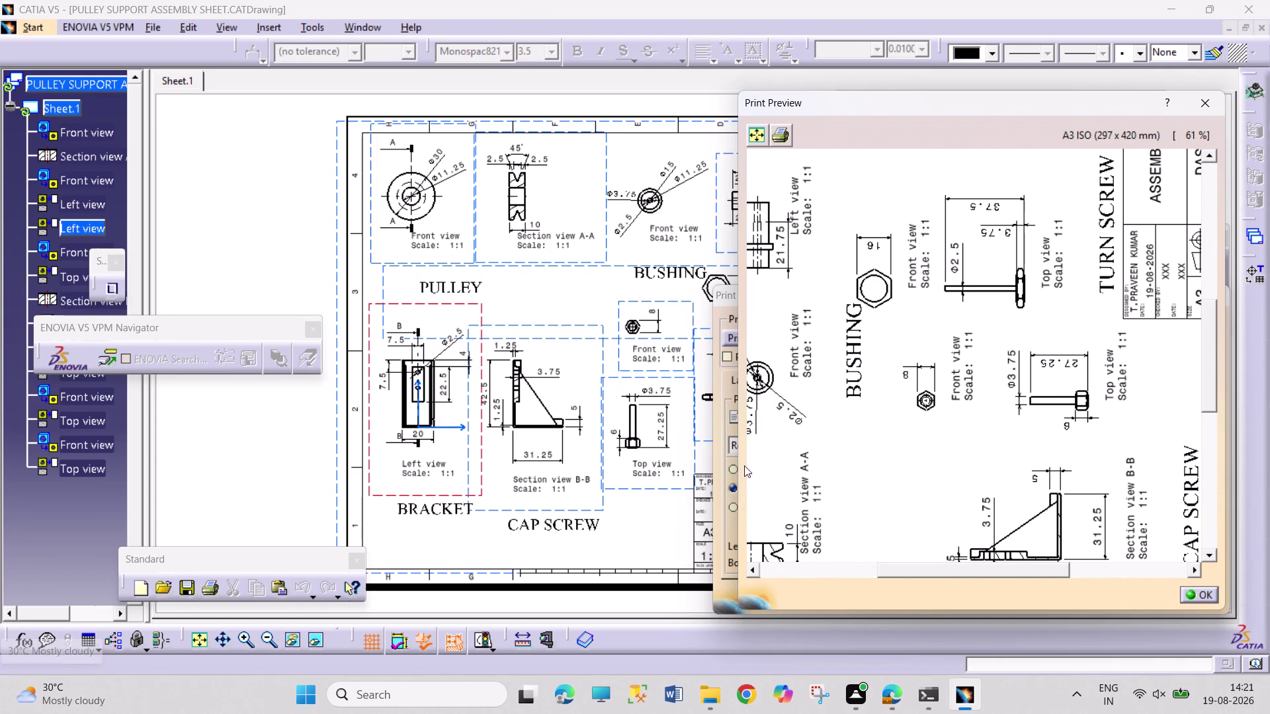
Close the print preview and cancel the Print dialog without printing.
click(1199, 594)
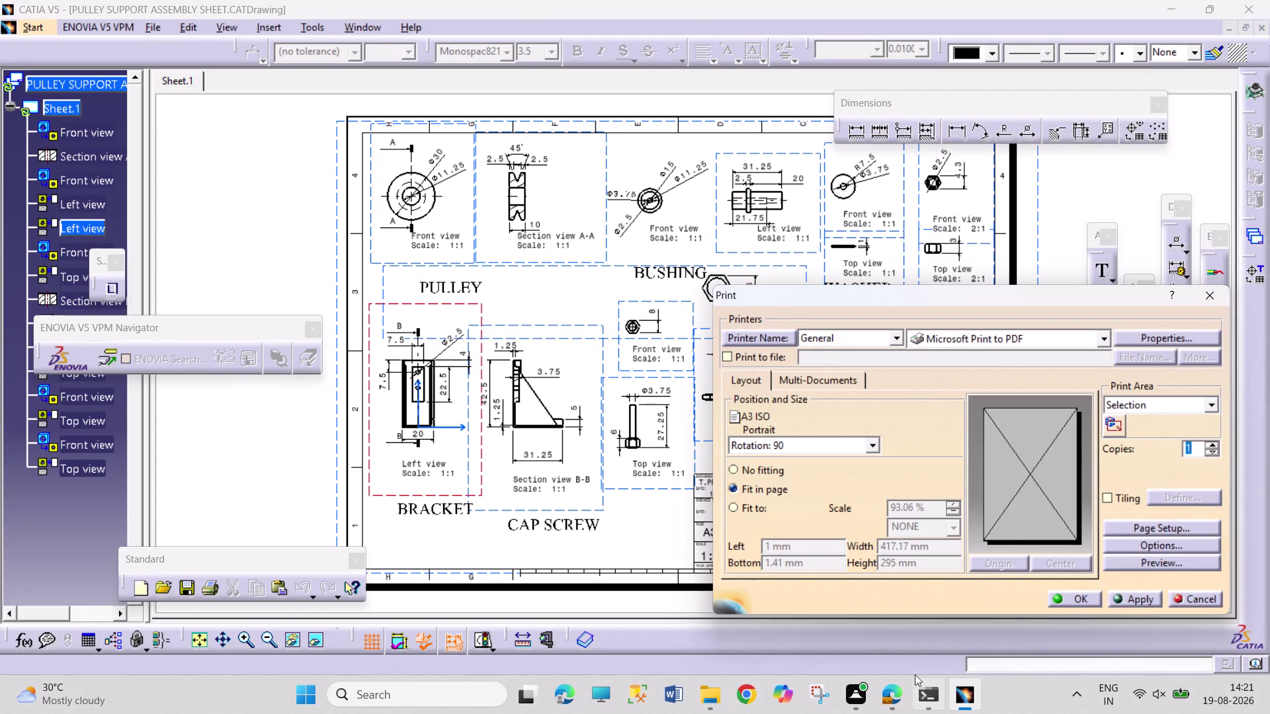
click(1189, 594)
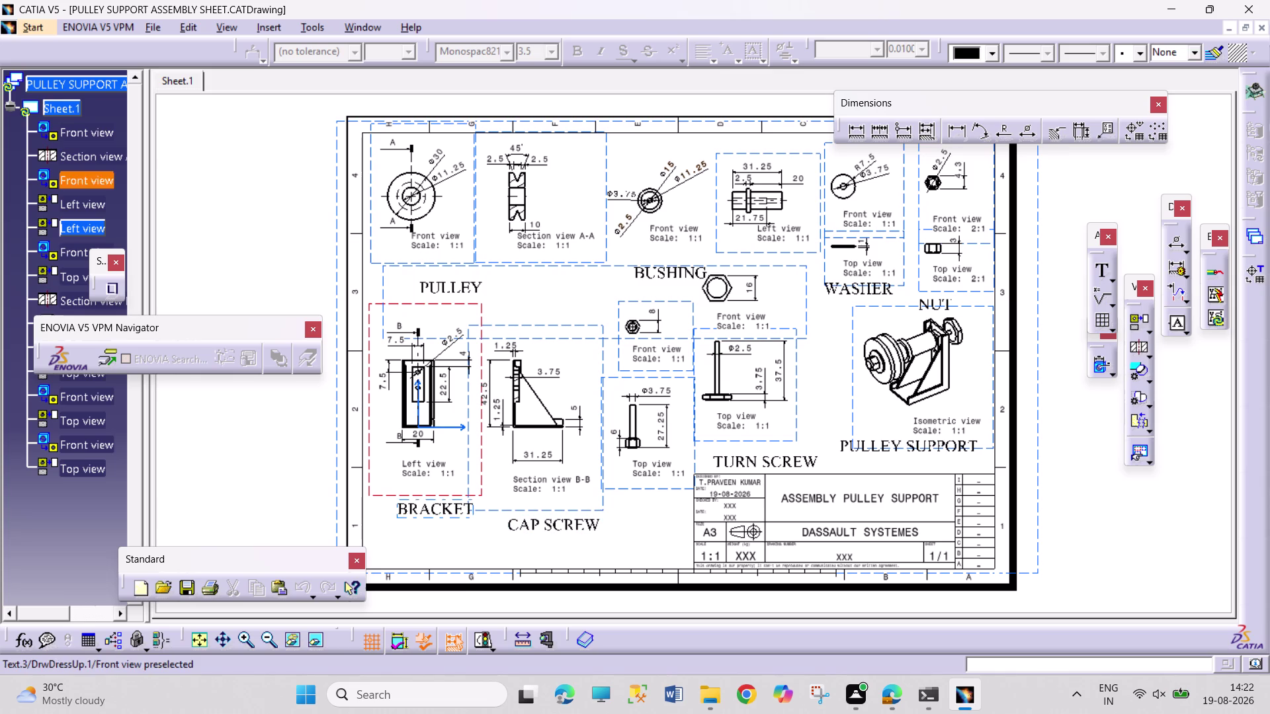
Move the BRACKET and CAP SCREW labels and their two part views lower on the sheet.
drag(426, 514, 415, 552)
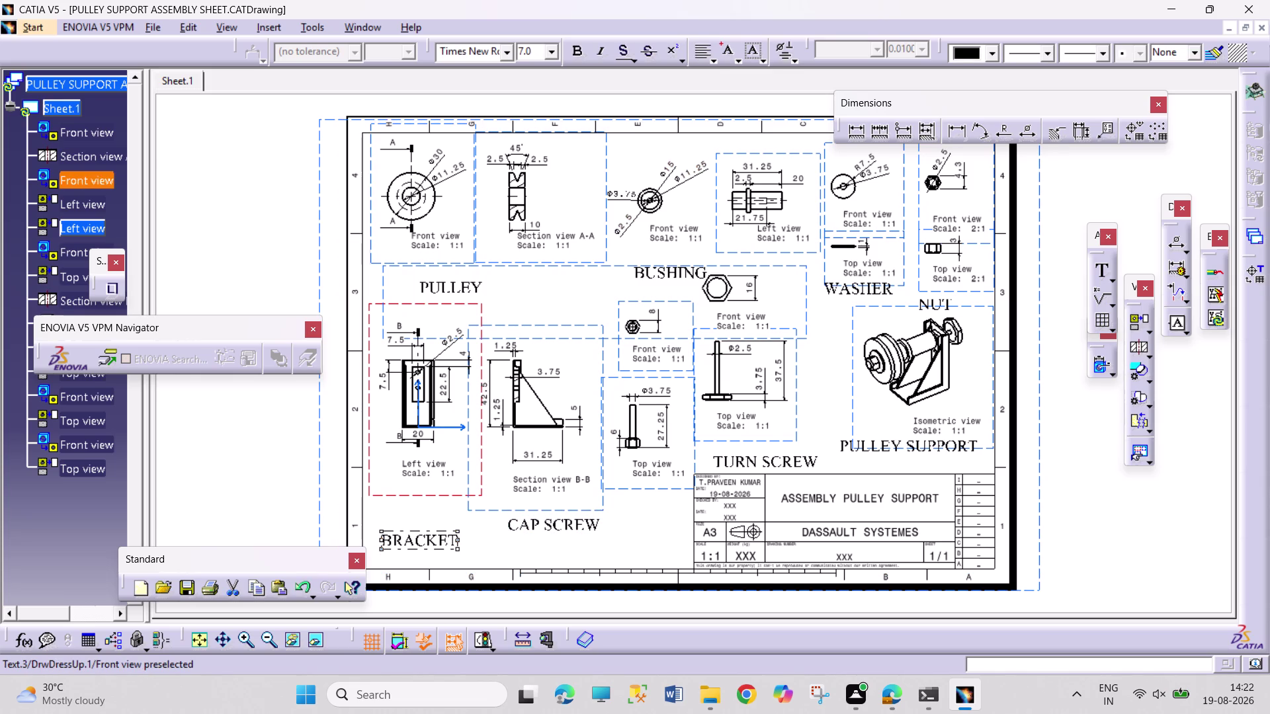
drag(415, 552, 415, 556)
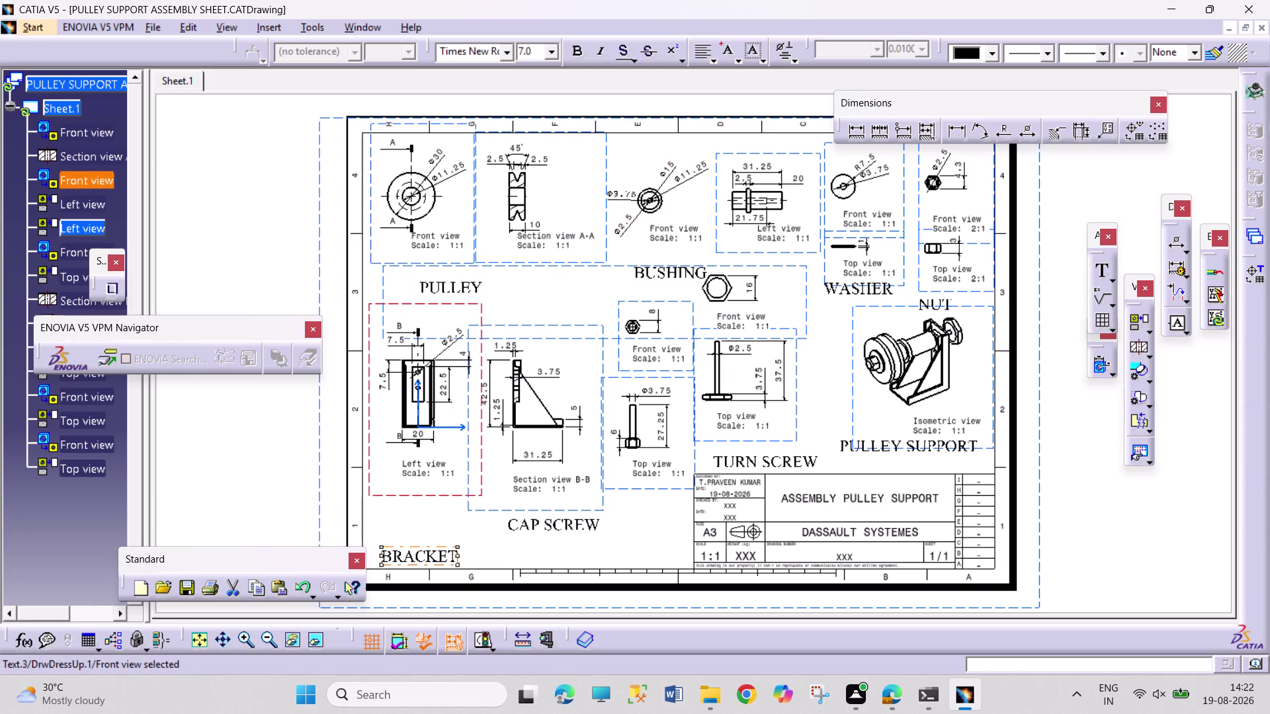
drag(537, 527, 526, 555)
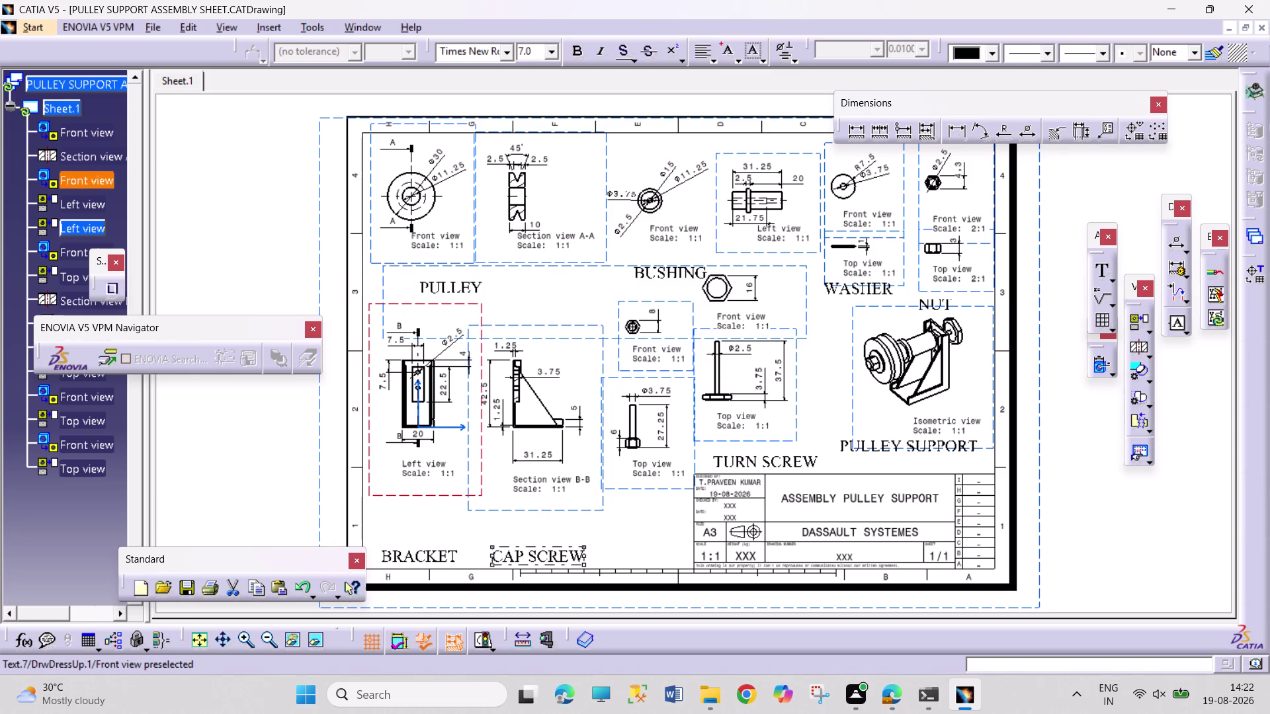
drag(438, 497, 434, 507)
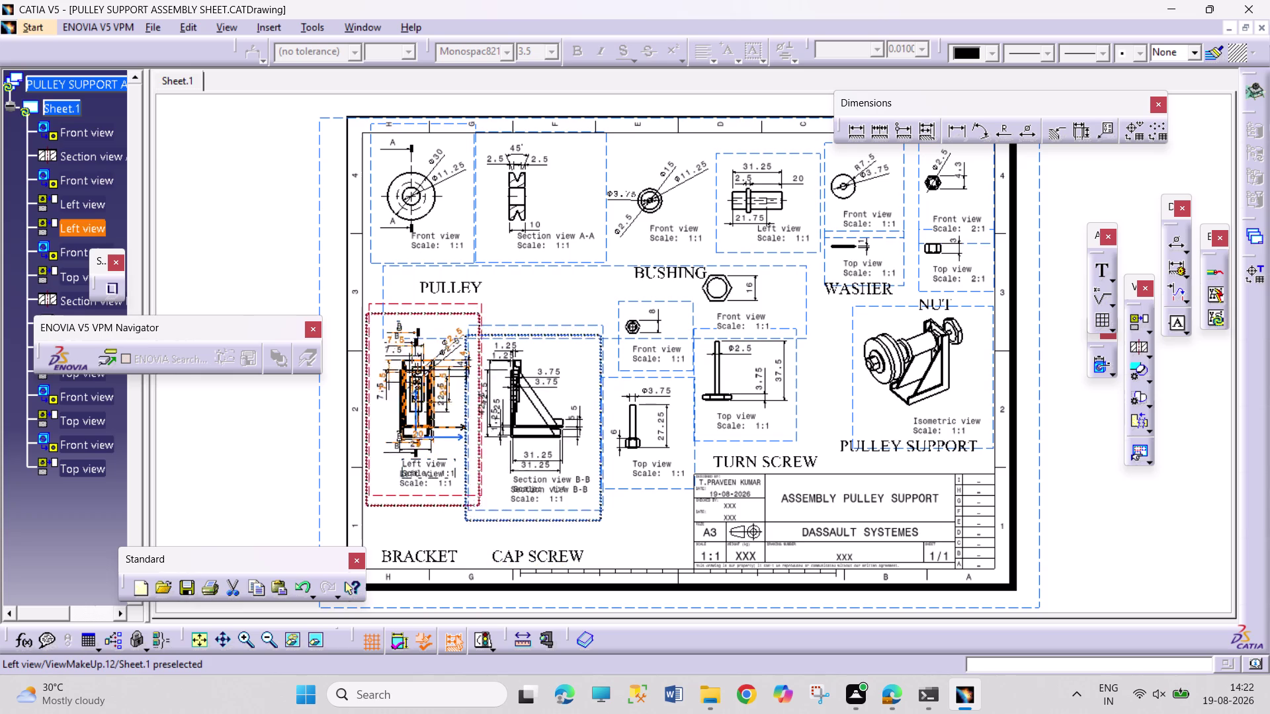
drag(435, 507, 438, 531)
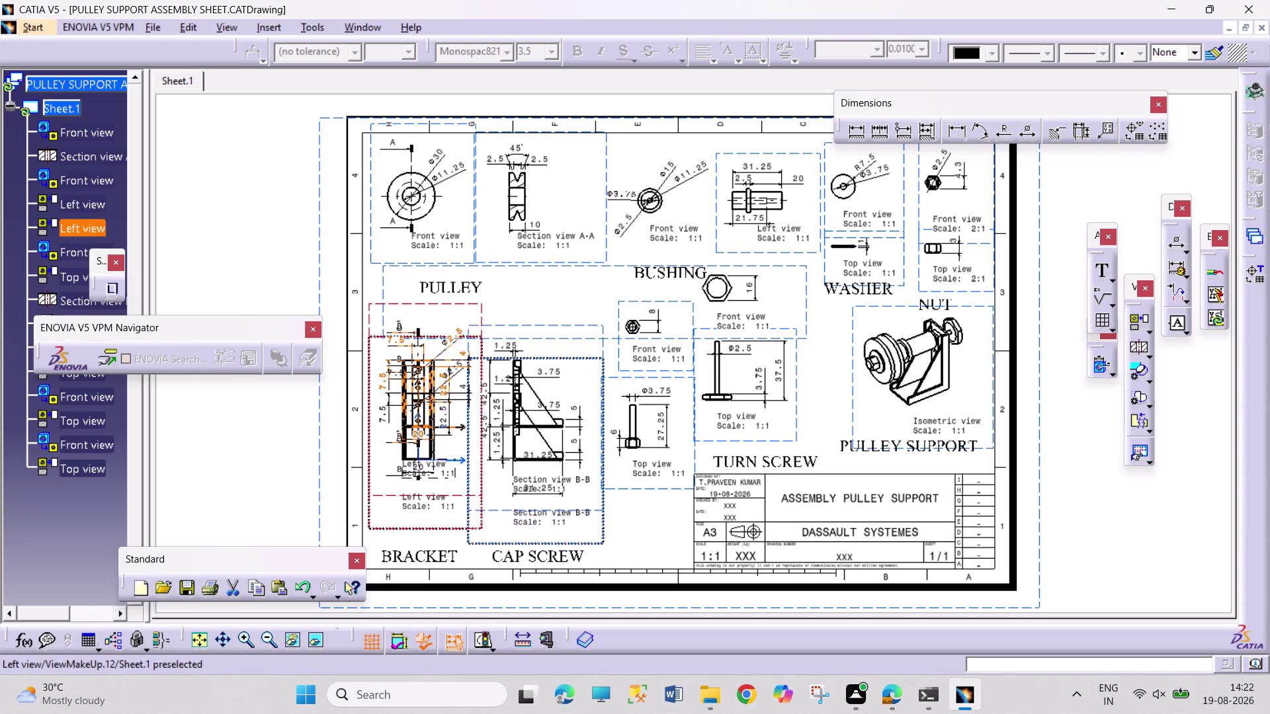
drag(437, 531, 437, 532)
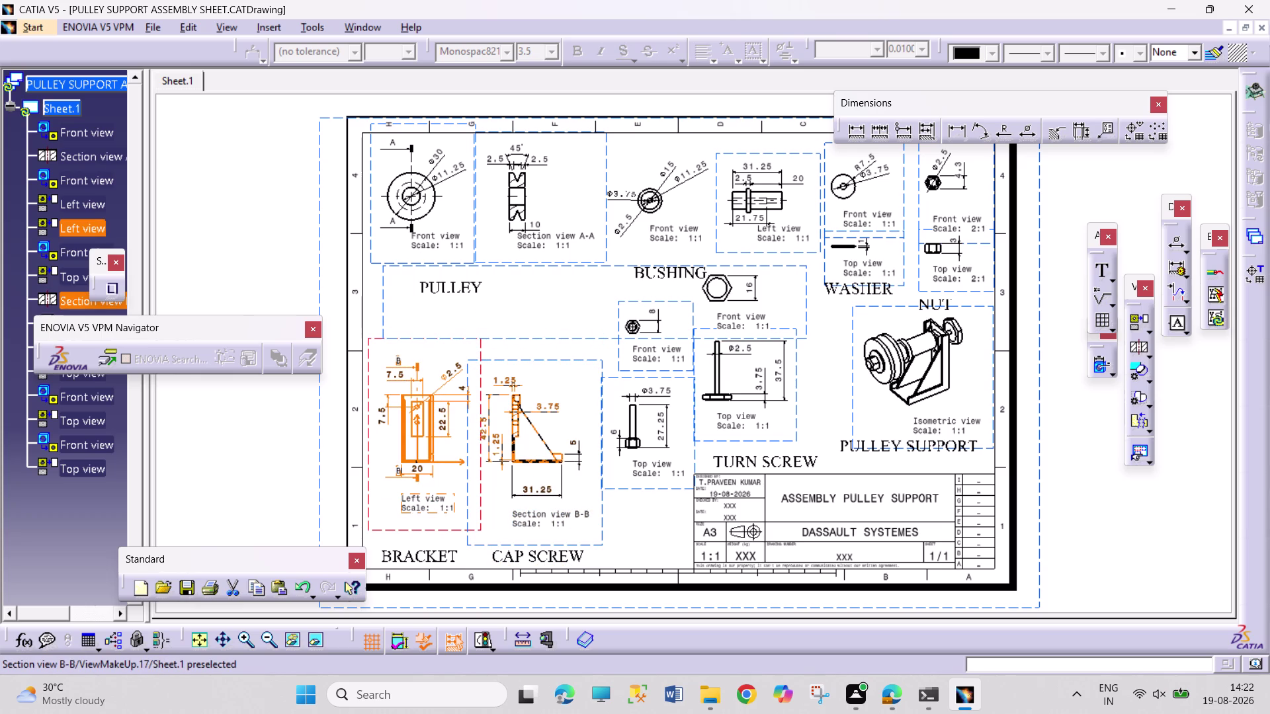
Shift the PULLEY label left, then undo the view and BRACKET and CAP SCREW label moves.
drag(442, 290, 404, 287)
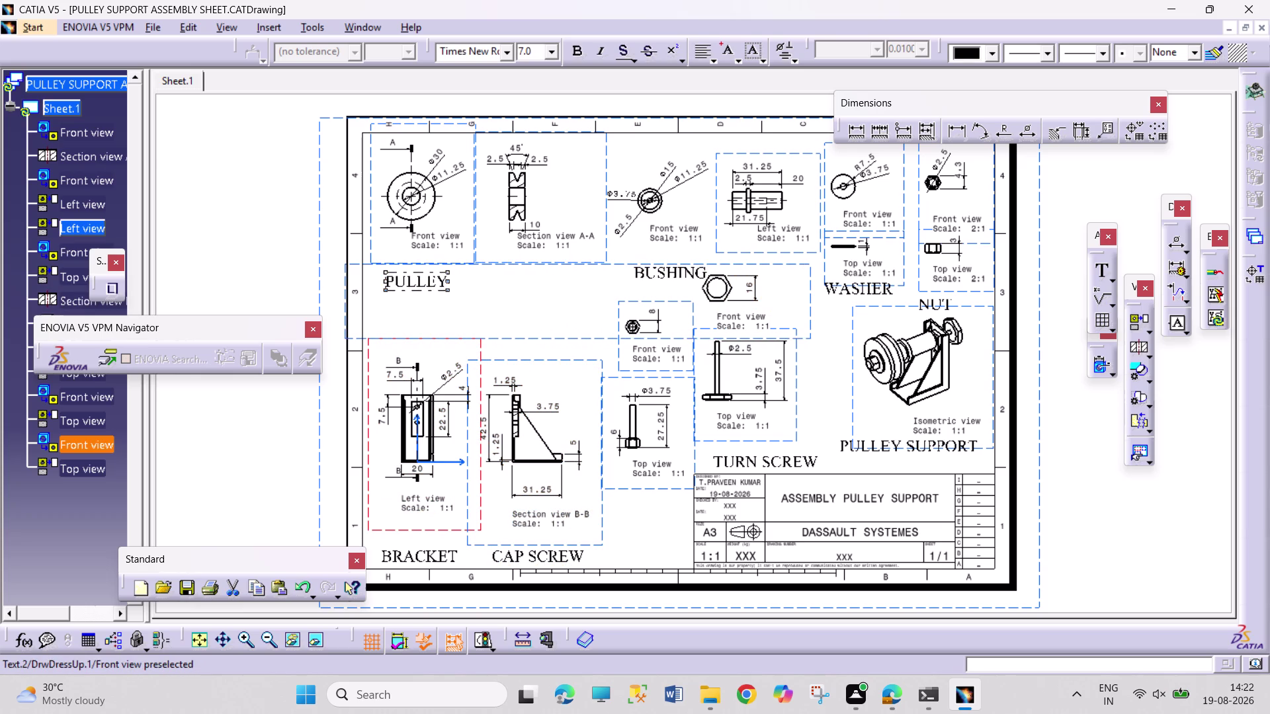
drag(405, 288, 404, 287)
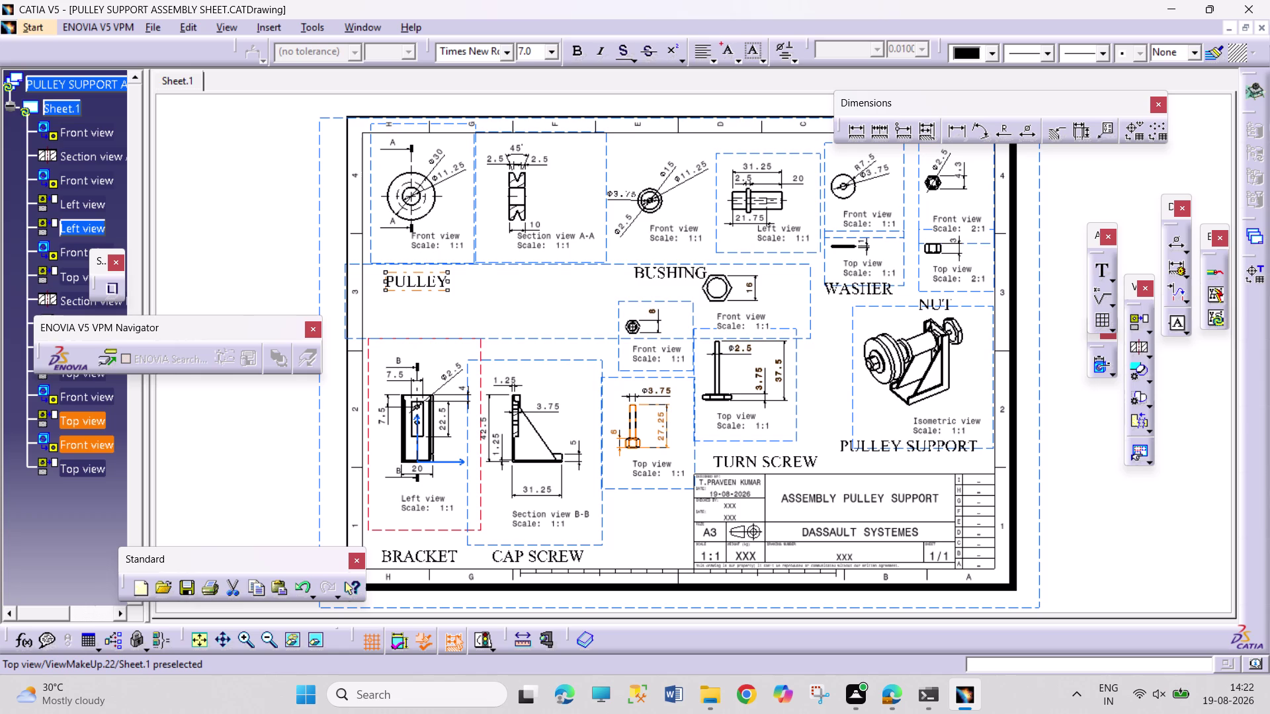
key(ctrl+z)
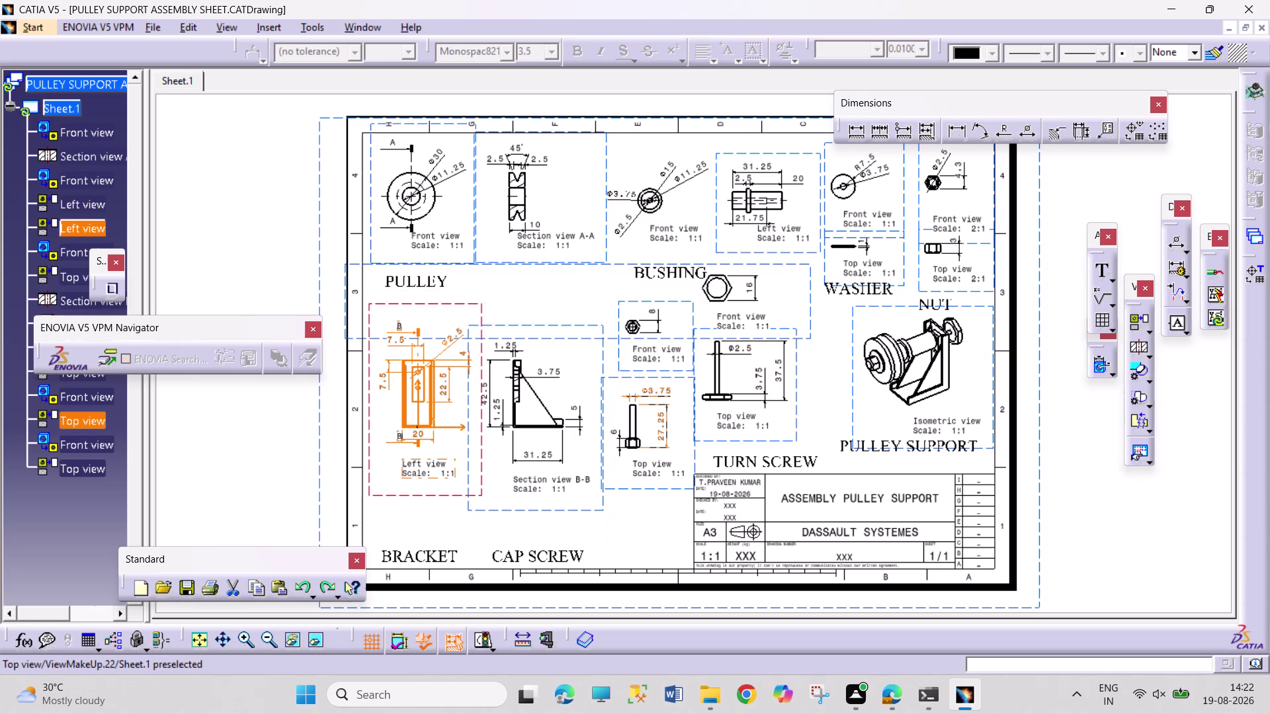
key(ctrl+z)
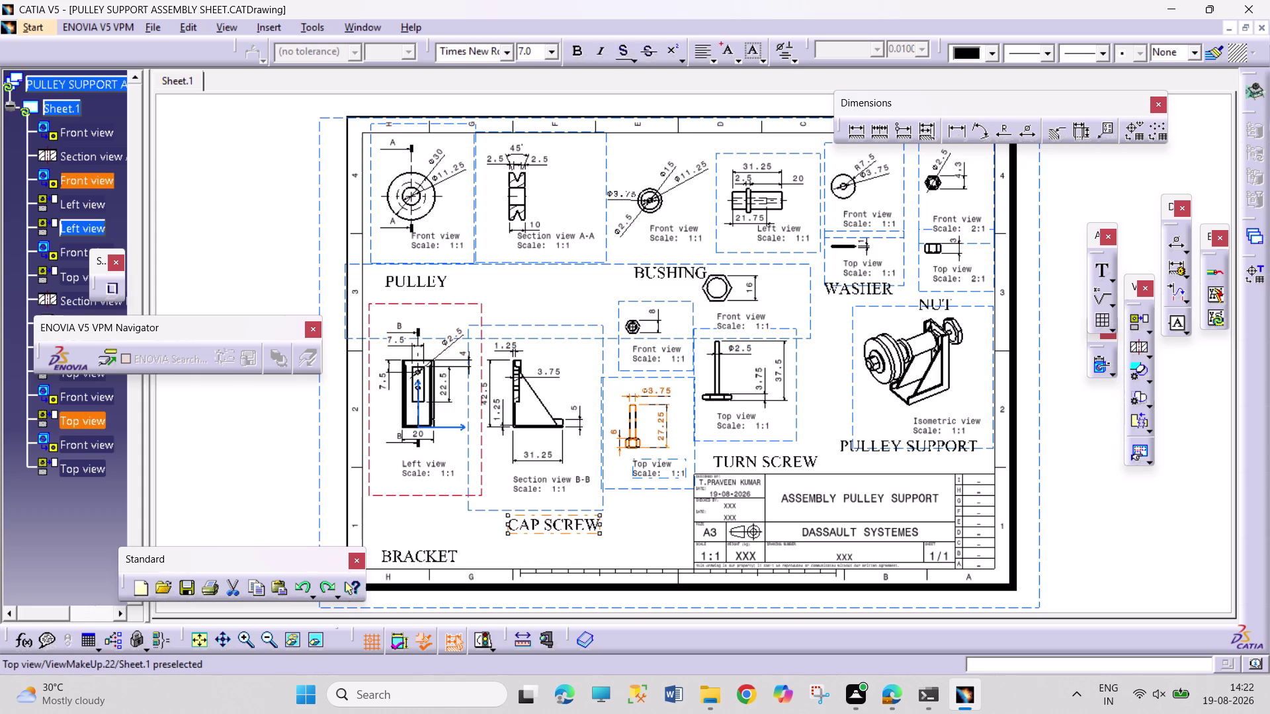
key(ctrl+z)
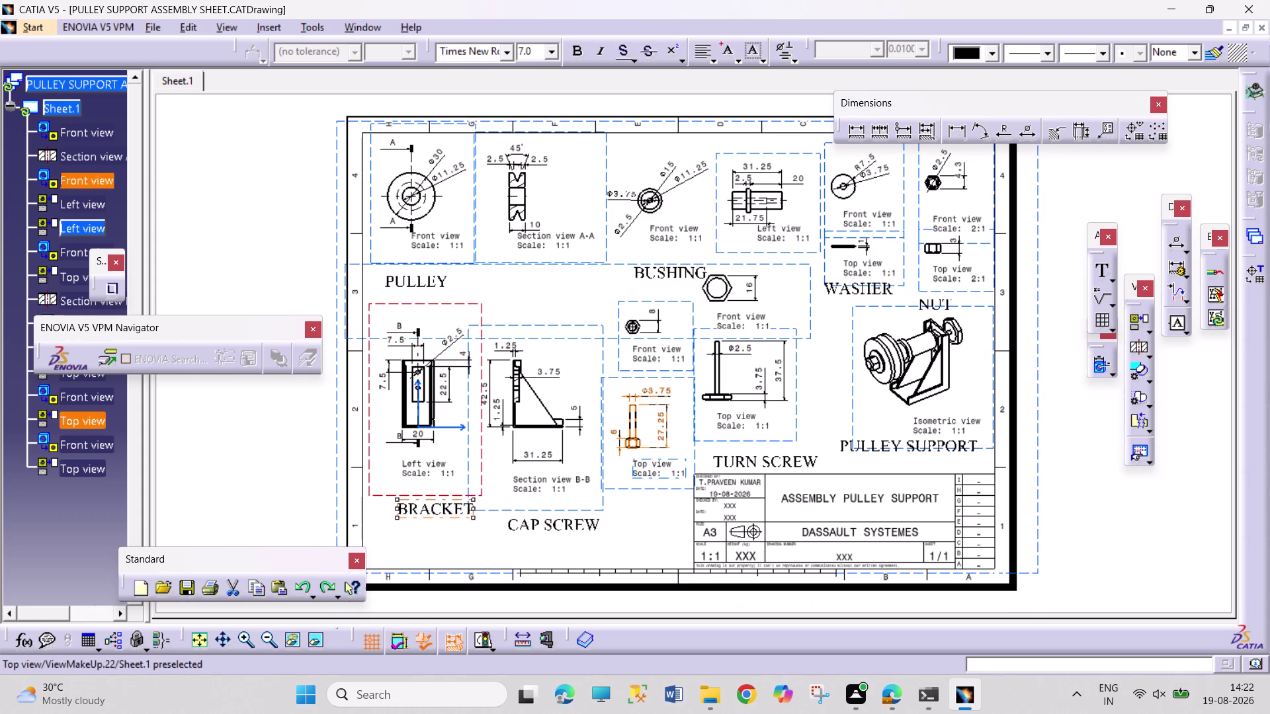
click(1134, 510)
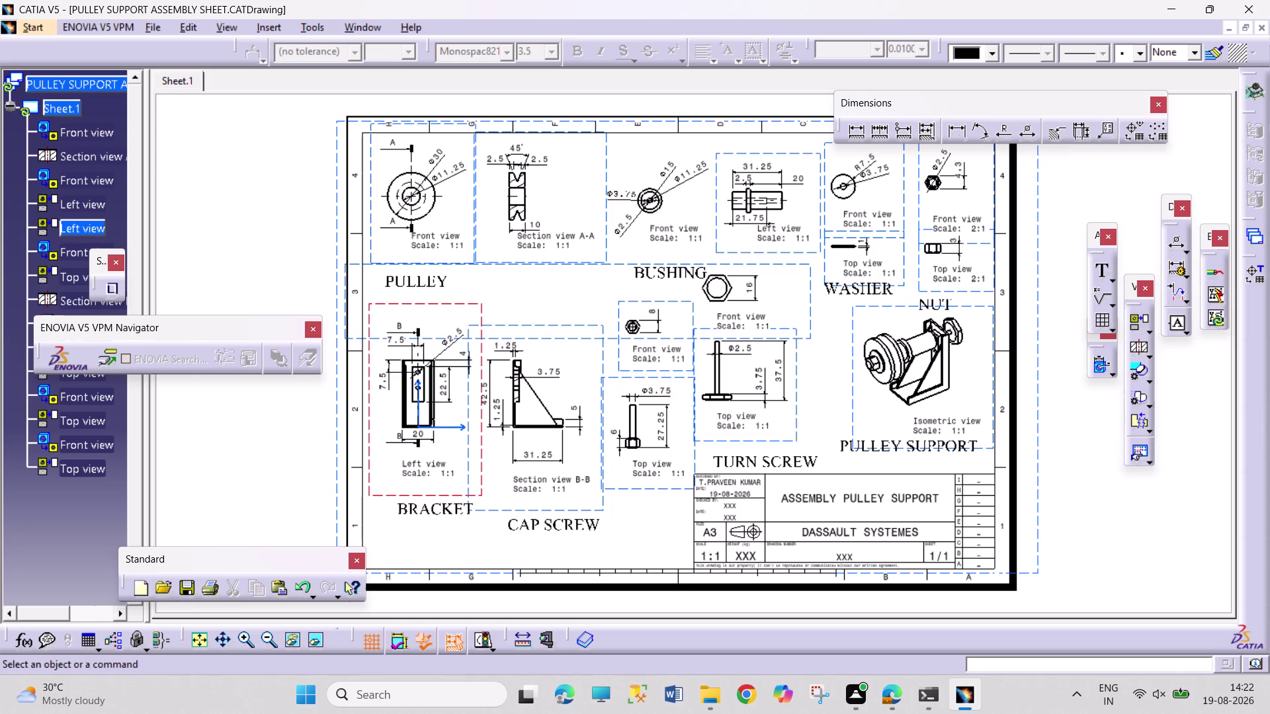
drag(1061, 496, 1110, 574)
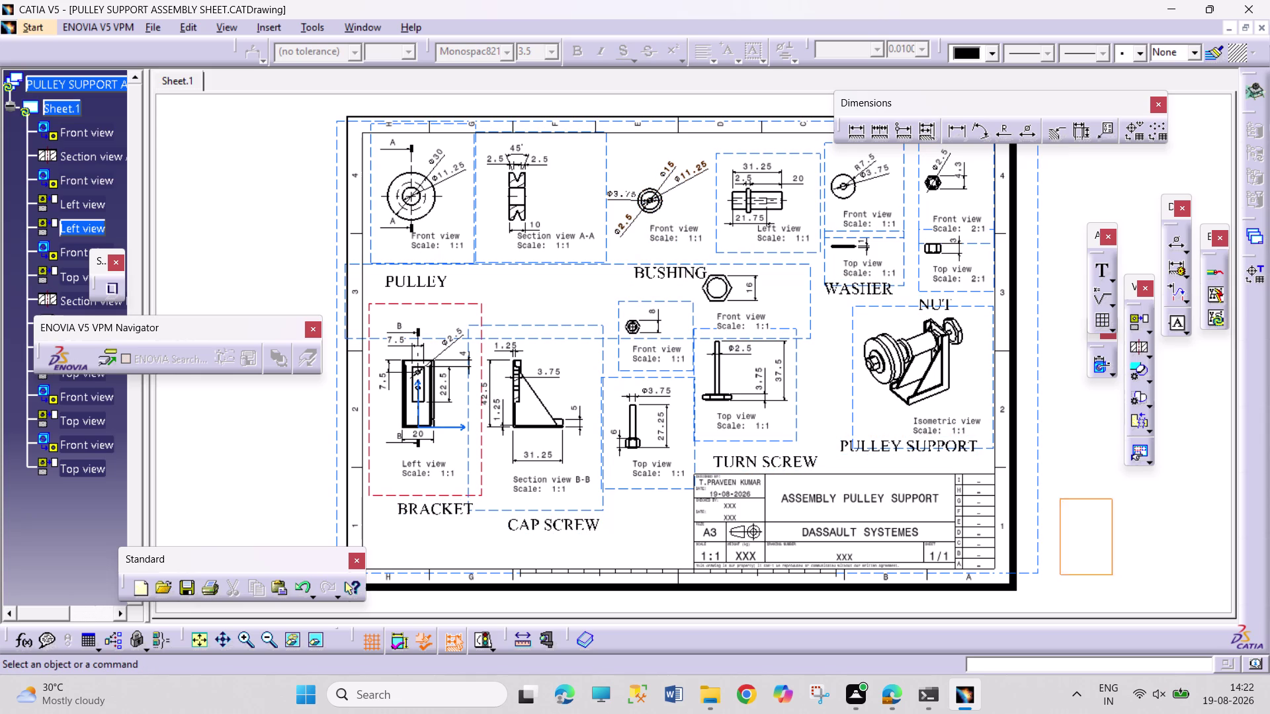
drag(1111, 574, 1125, 575)
drag(1070, 491, 1155, 597)
drag(1080, 500, 1156, 576)
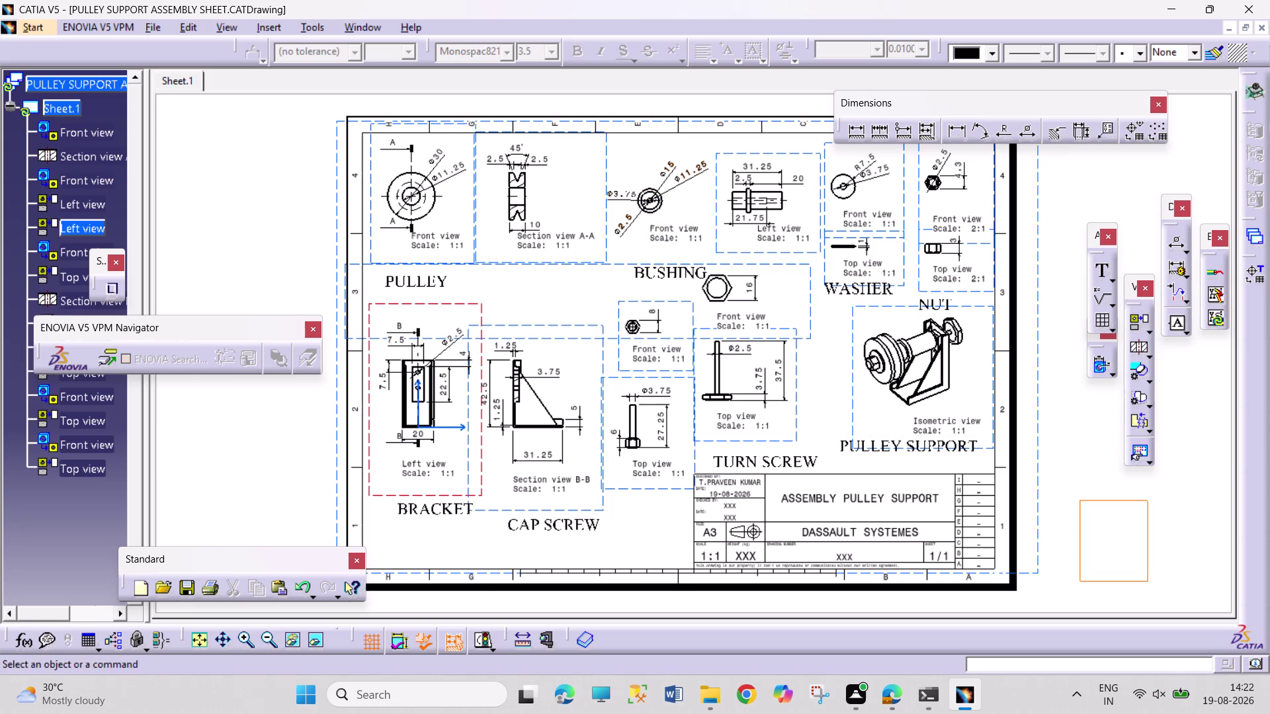
drag(1080, 482, 1223, 644)
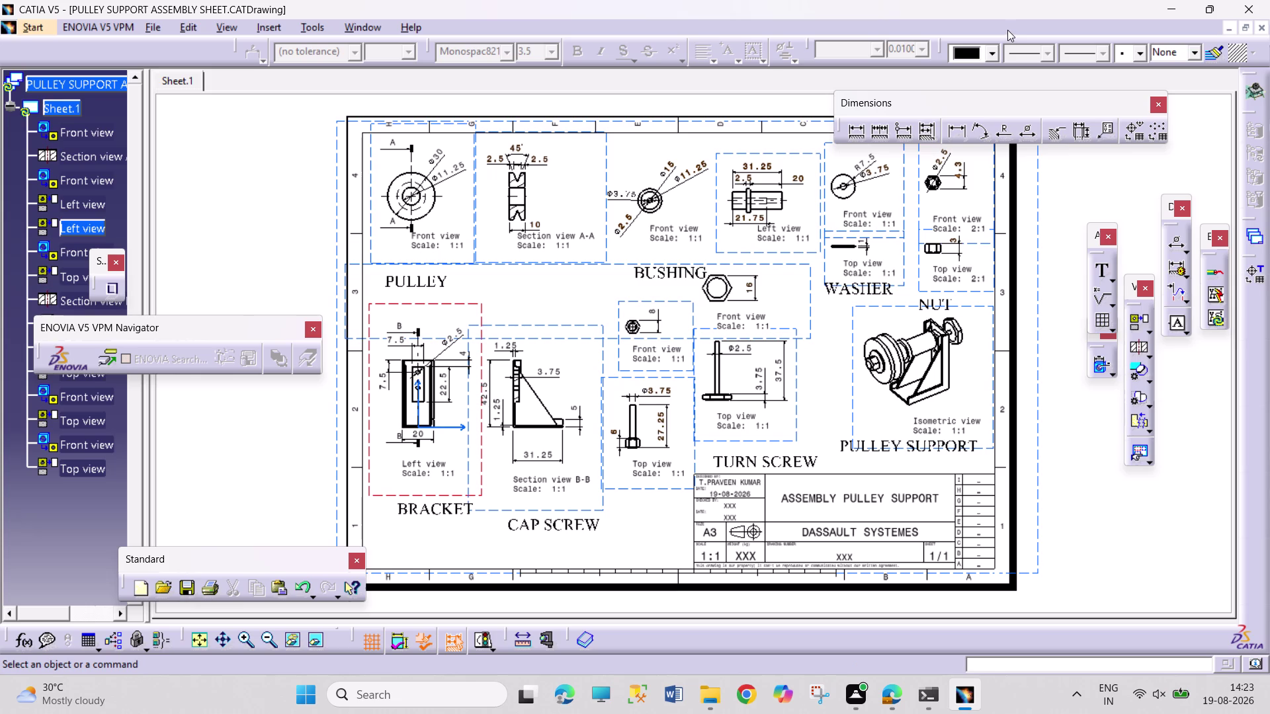
drag(1081, 480, 1093, 543)
drag(1093, 543, 1165, 584)
drag(1090, 456, 1228, 573)
drag(1081, 434, 1210, 572)
drag(1067, 425, 1186, 587)
drag(1077, 405, 1209, 555)
drag(1209, 555, 1207, 554)
drag(1073, 430, 1224, 570)
drag(1071, 429, 1131, 519)
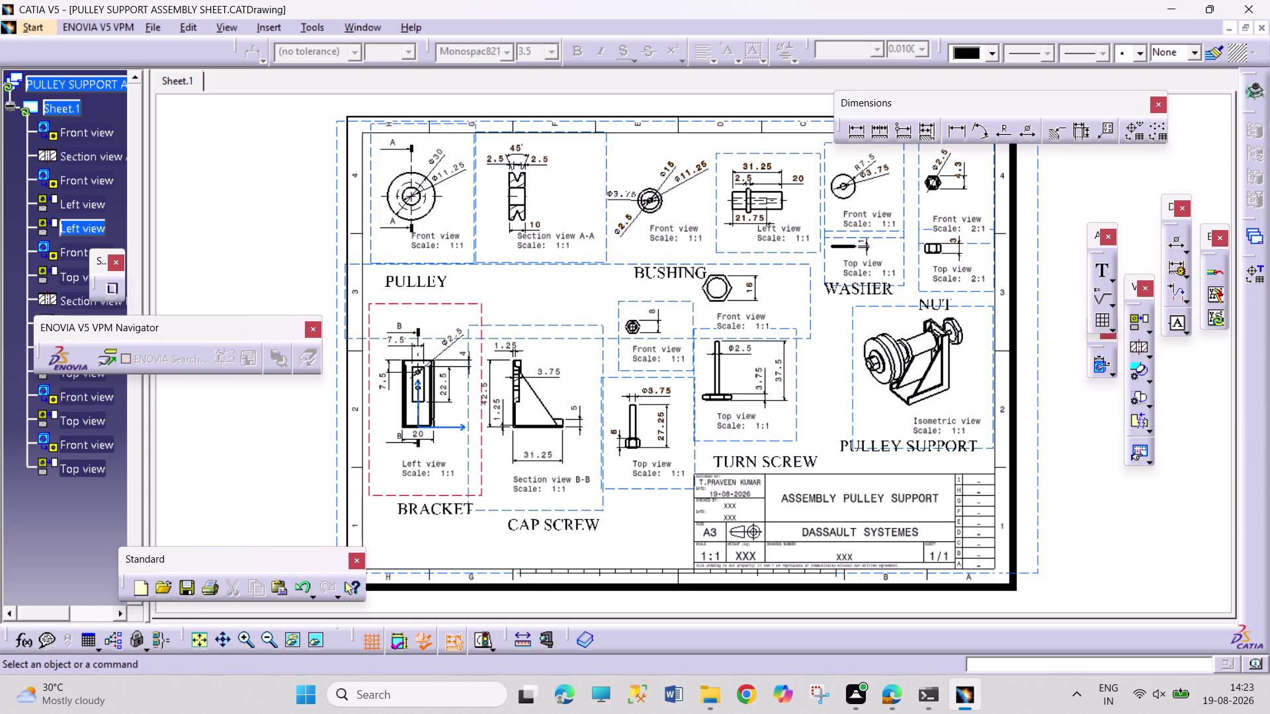
drag(1131, 519, 1220, 576)
drag(1055, 169, 1058, 177)
drag(1058, 177, 1231, 665)
drag(1058, 171, 1076, 263)
drag(1076, 262, 1227, 530)
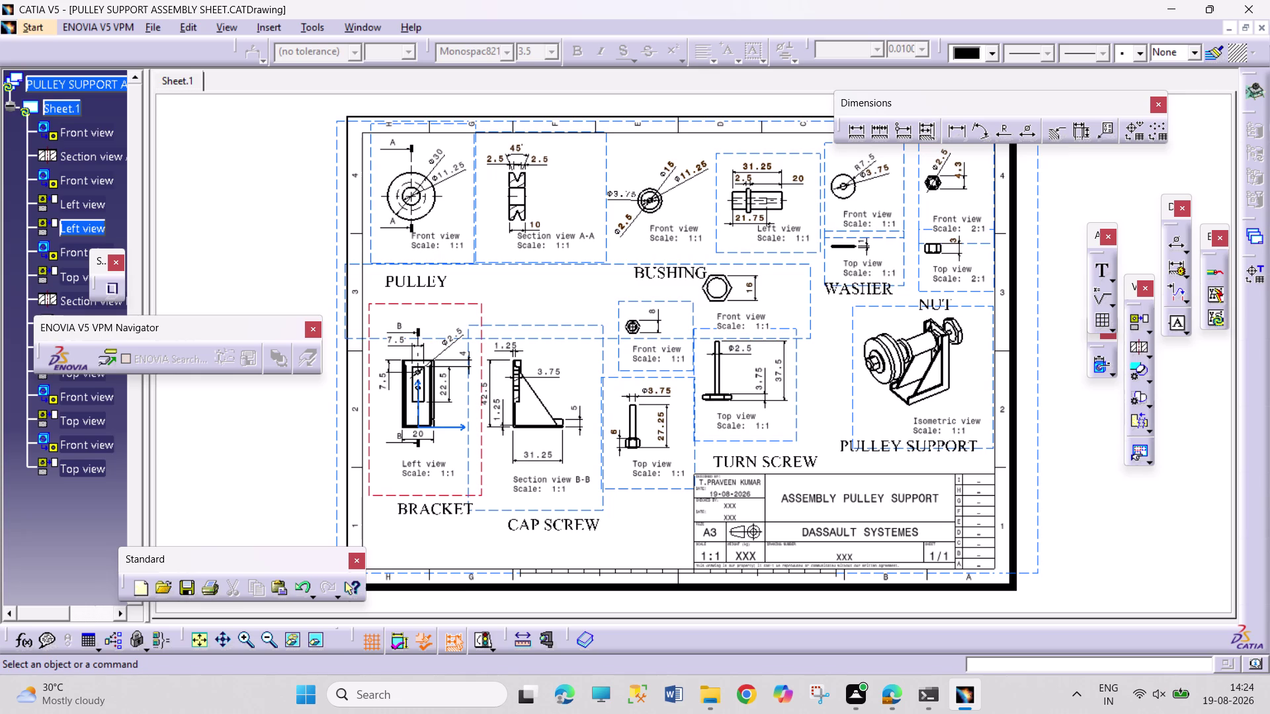
drag(1056, 163, 1226, 536)
drag(1044, 174, 1225, 487)
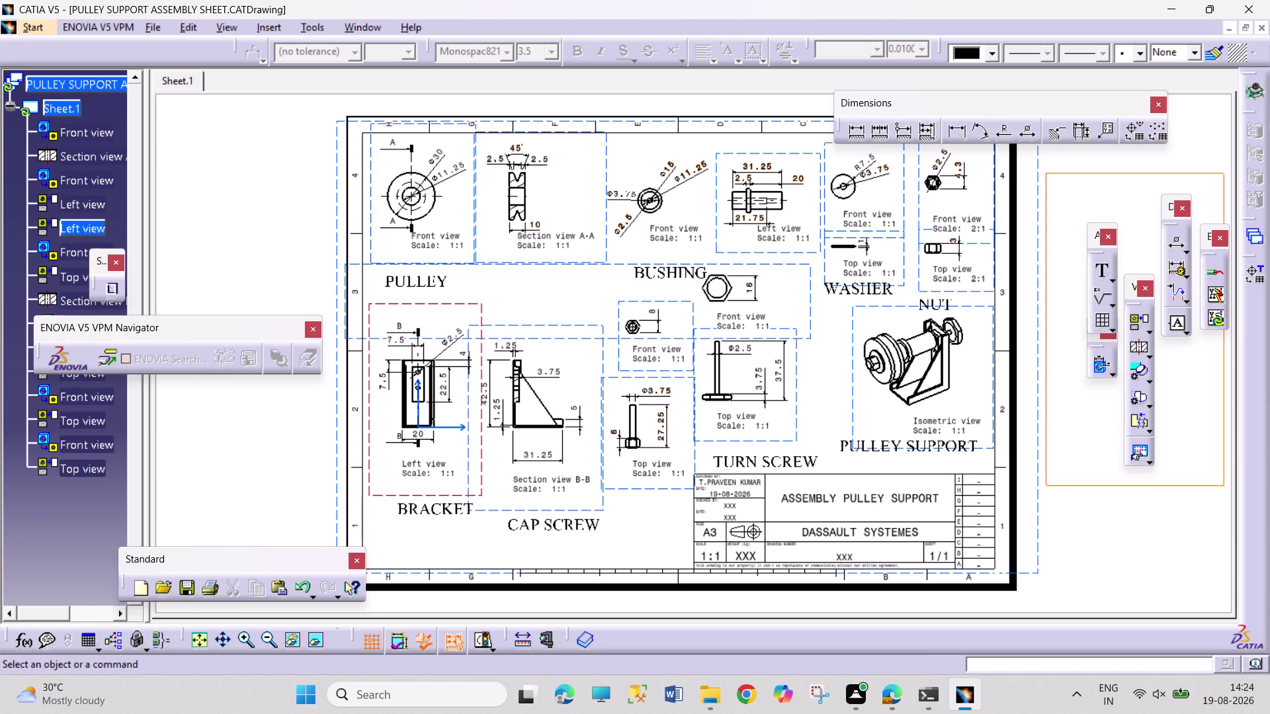
drag(1225, 487, 1236, 521)
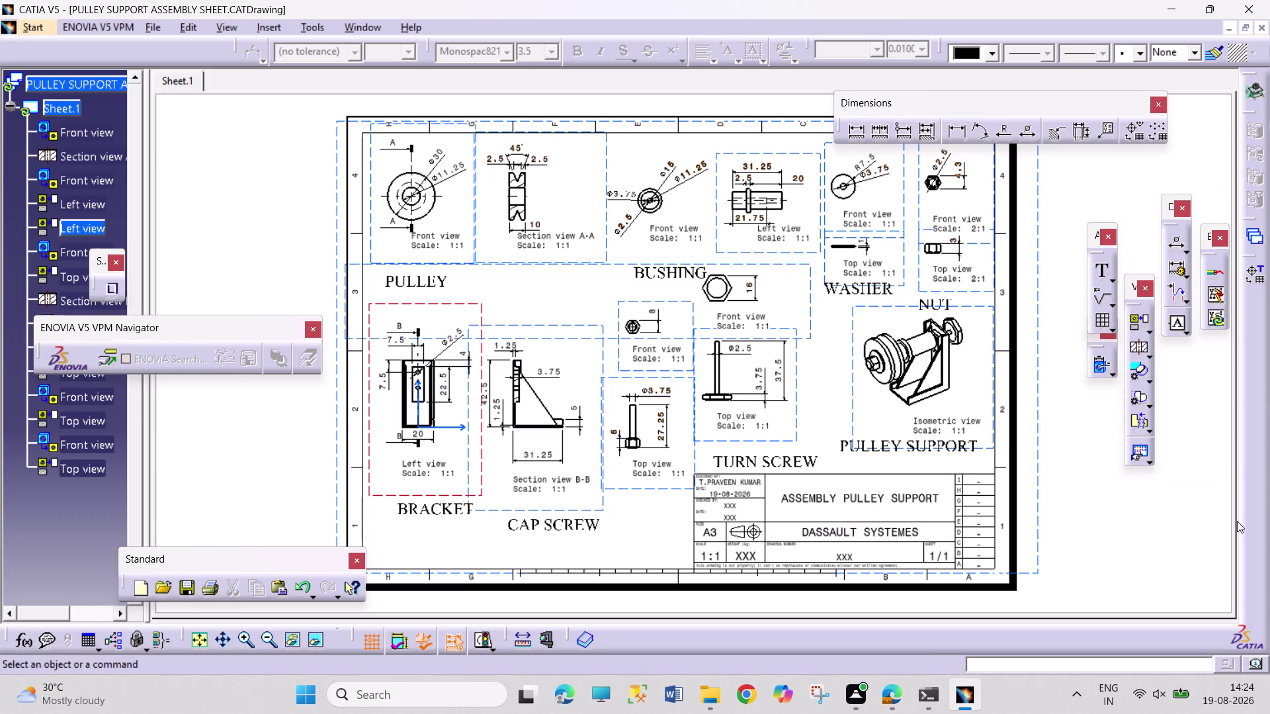
drag(1059, 157, 1093, 347)
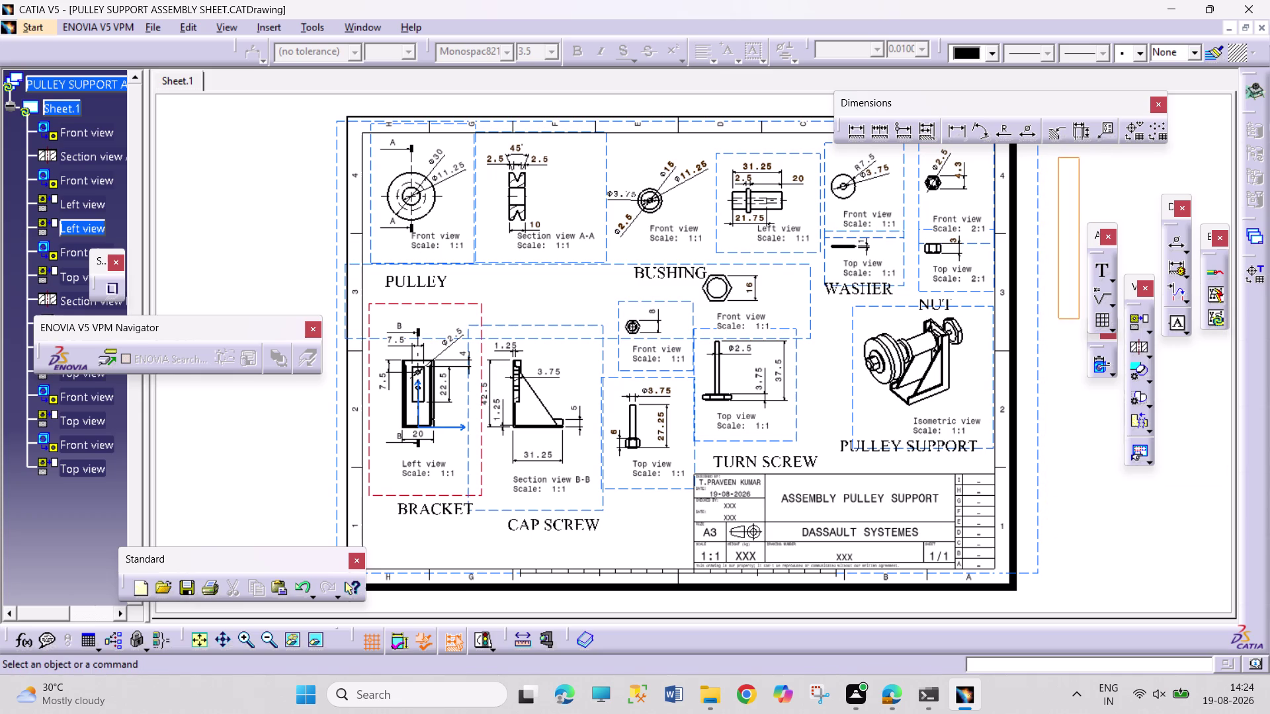
drag(1093, 347, 1226, 557)
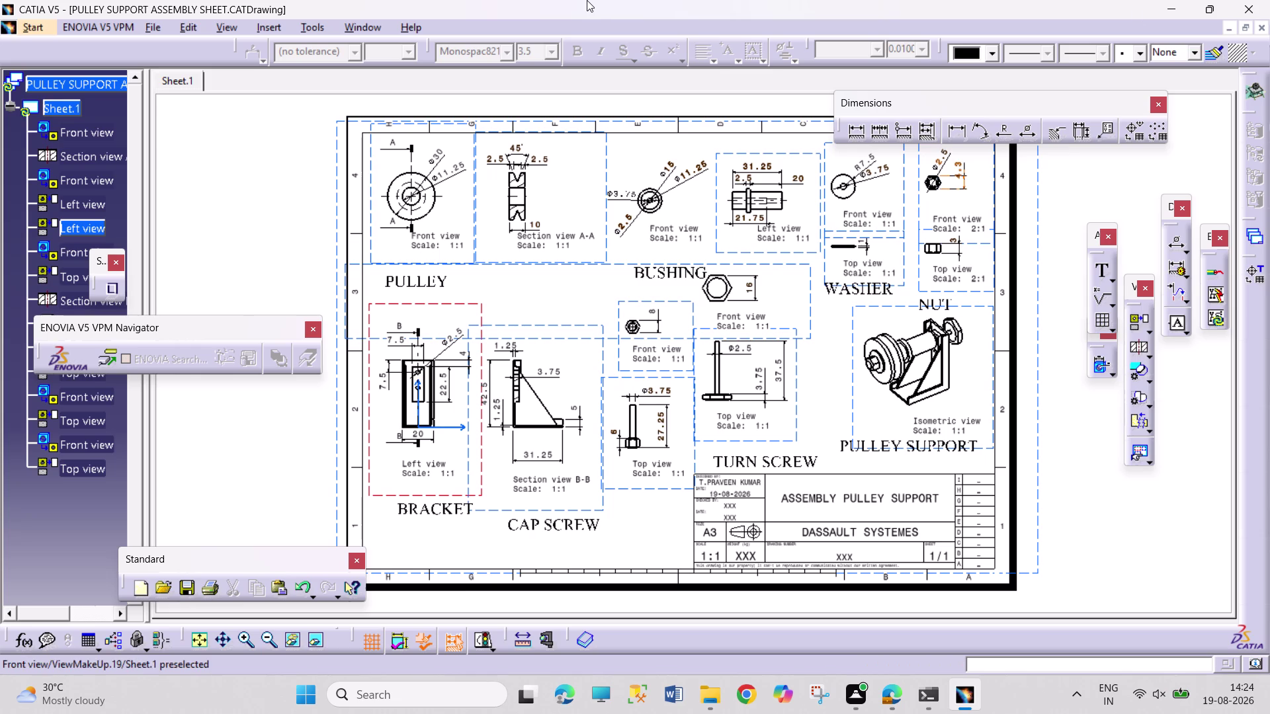
key(ctrl+s)
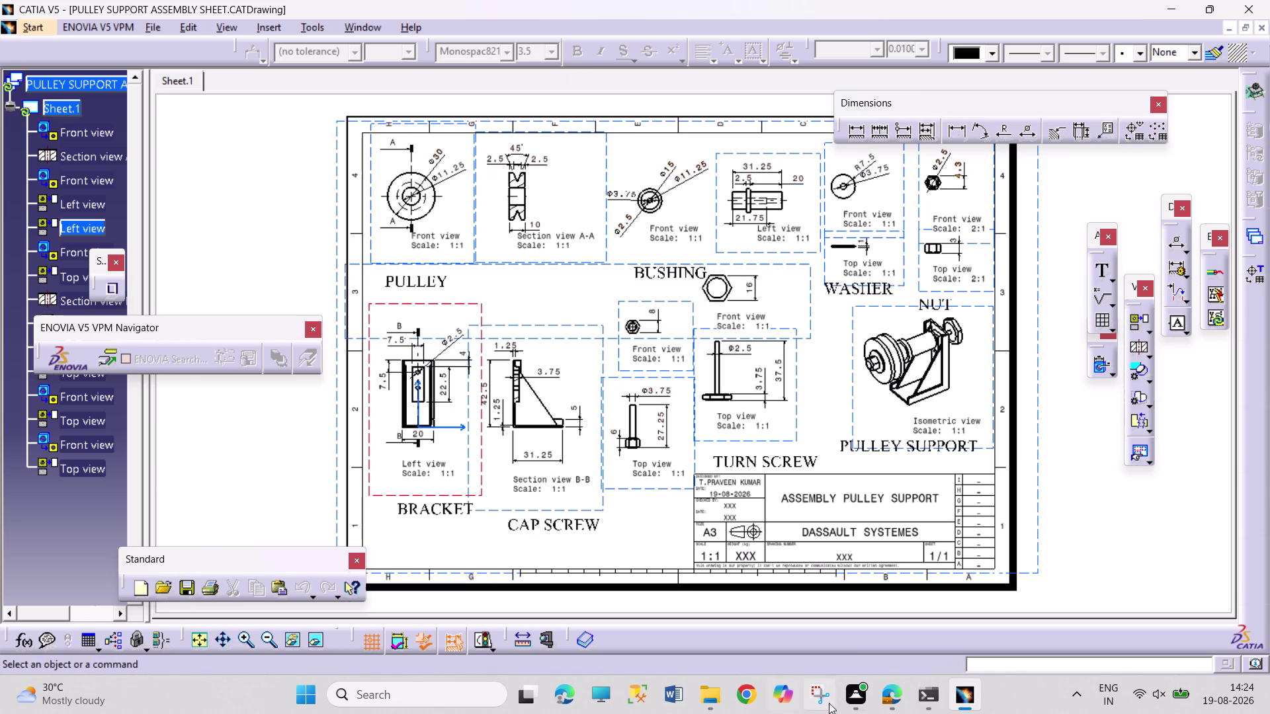